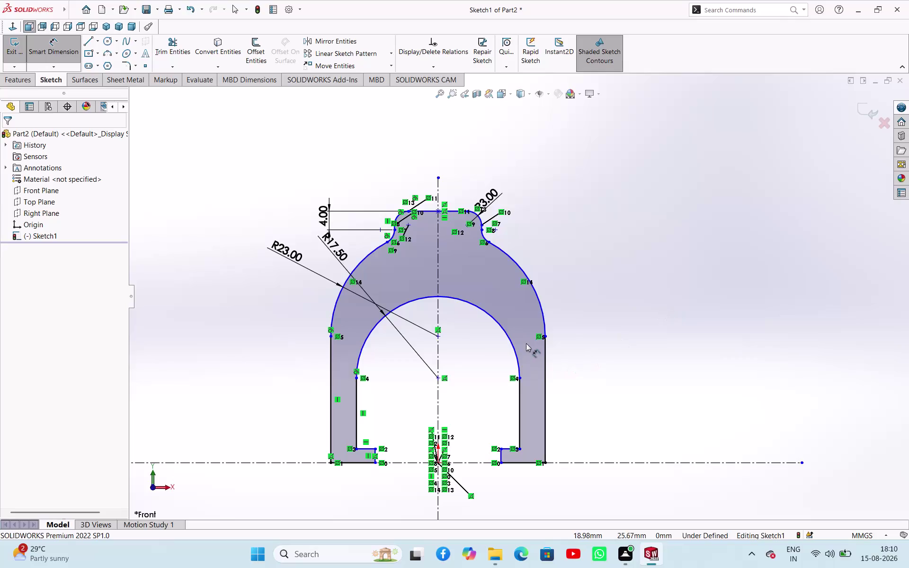
Try dimensioning the outer and inner arc radii, discarding both redundant driven dimensions.
click(540, 300)
click(666, 236)
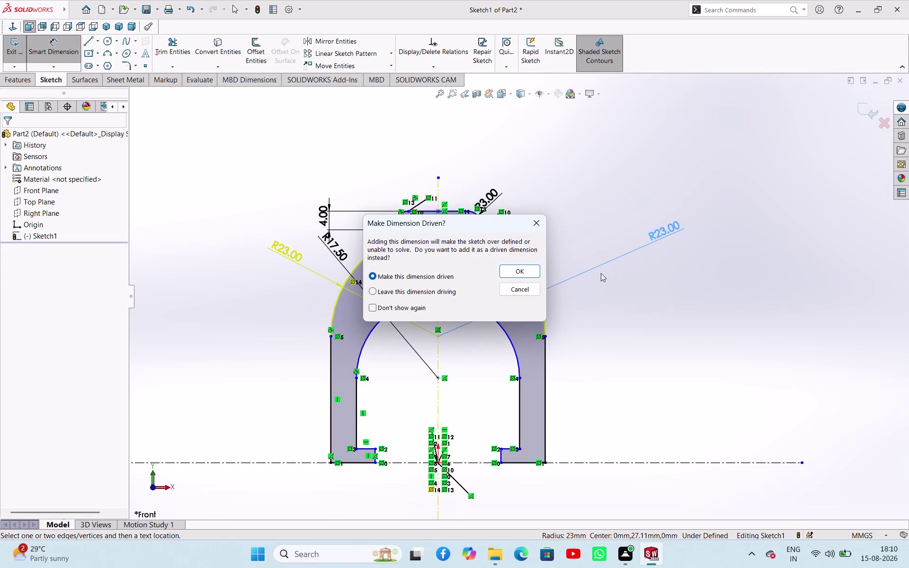
click(520, 291)
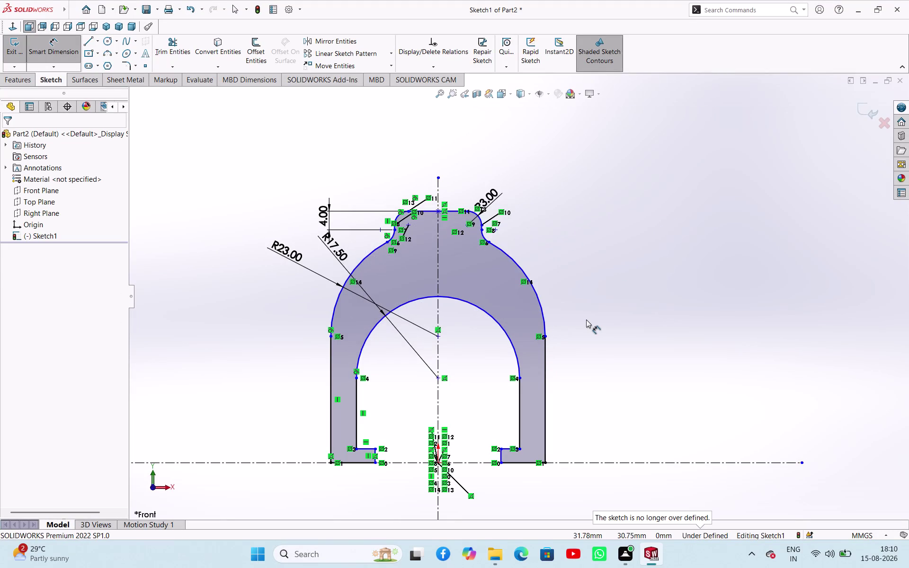
click(500, 326)
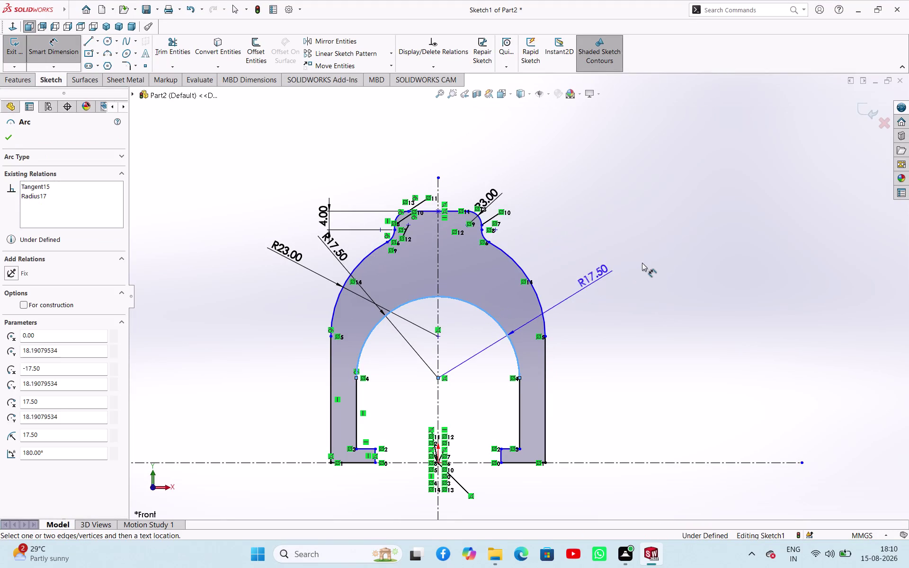
click(647, 259)
click(535, 222)
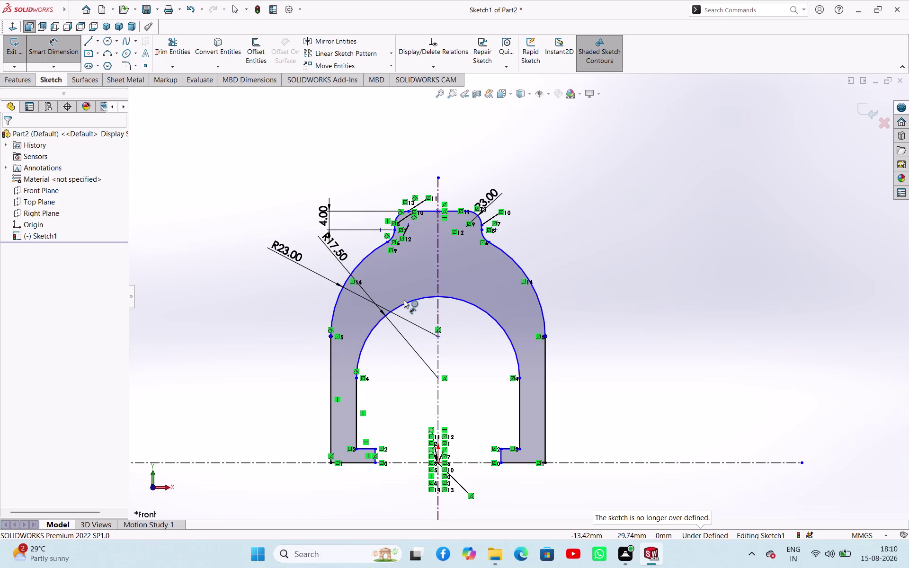
Add a 54 mm height dimension from the flat top edge to the baseline.
click(451, 209)
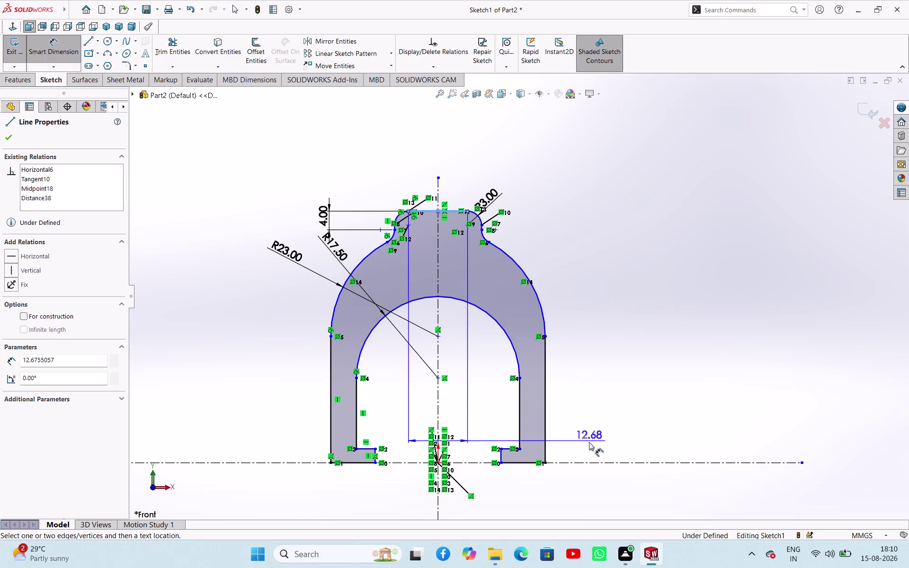
click(593, 462)
click(618, 354)
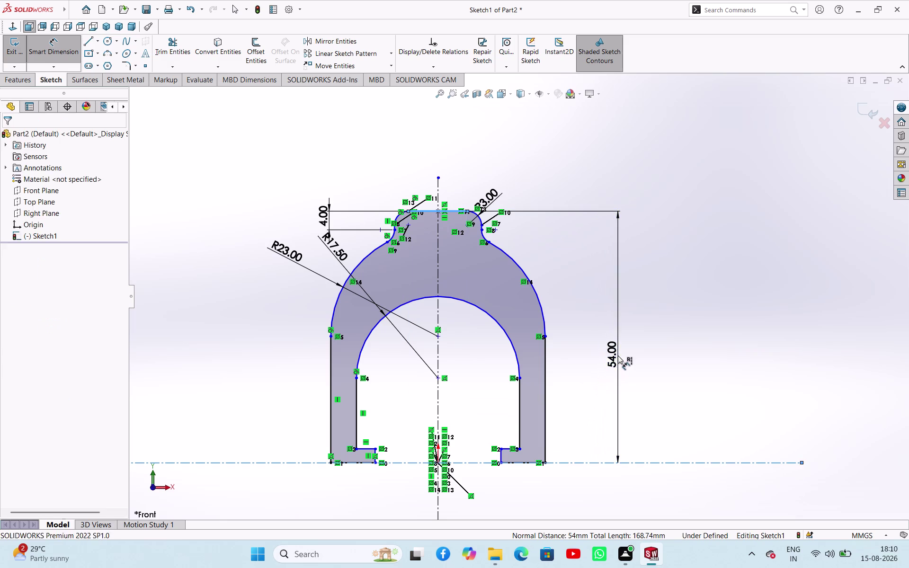
click(582, 343)
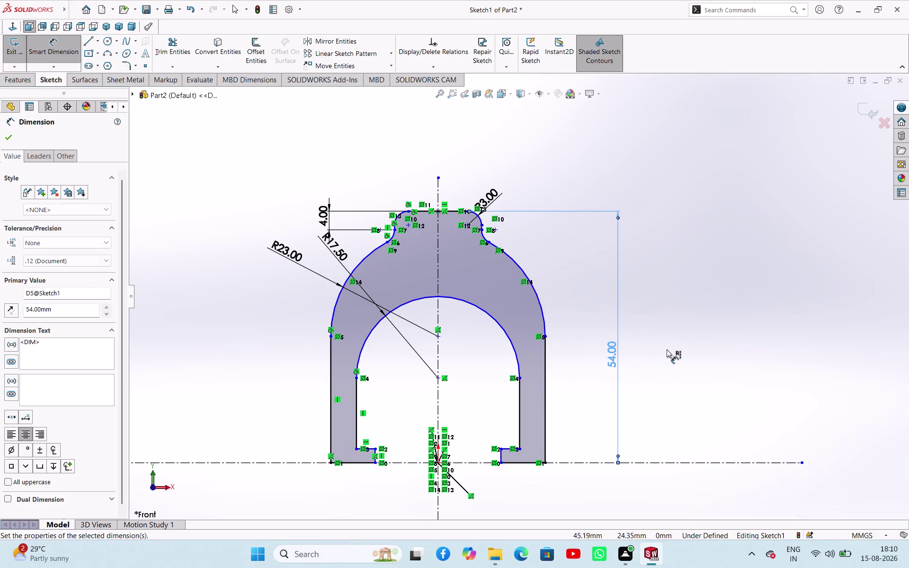
click(670, 347)
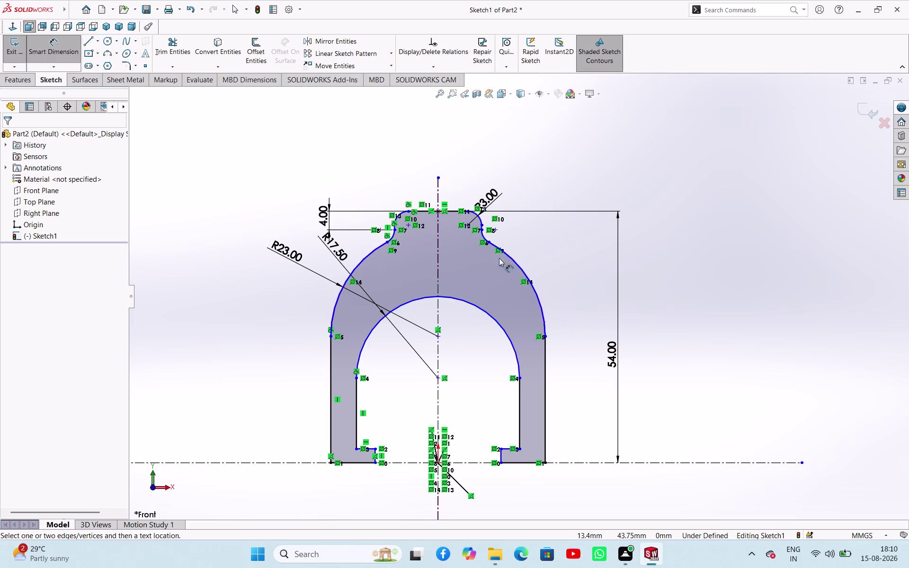
scroll(down, 3)
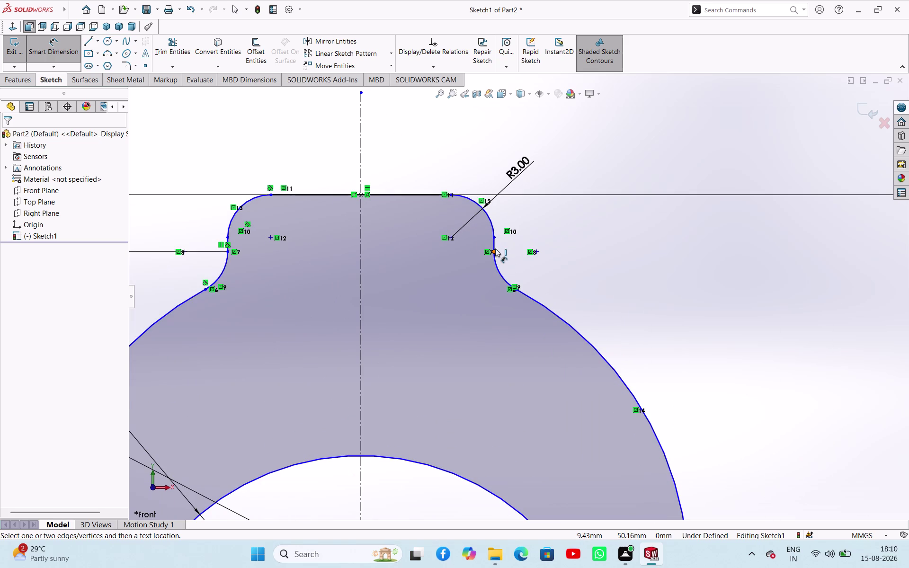
scroll(up, 3)
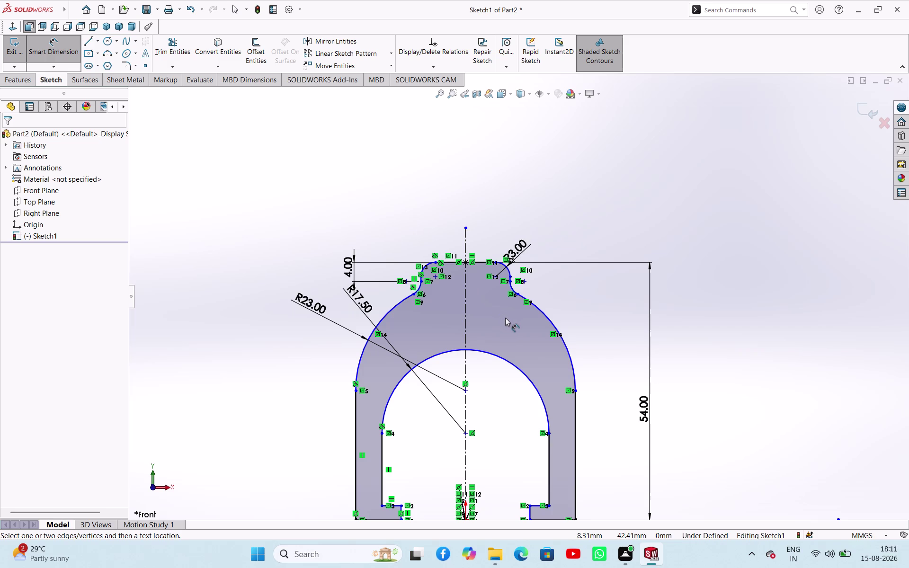
scroll(down, 3)
scroll(up, 3)
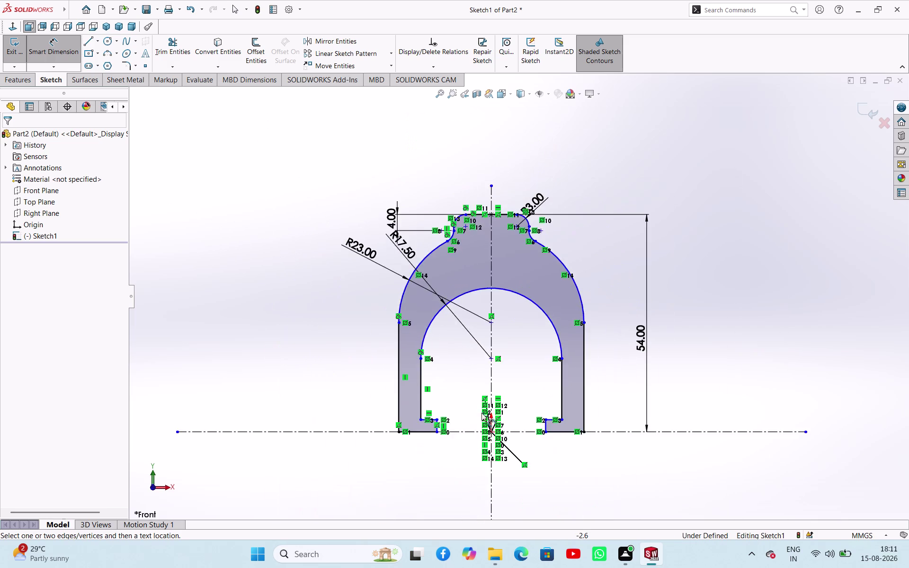
scroll(up, 3)
scroll(down, 3)
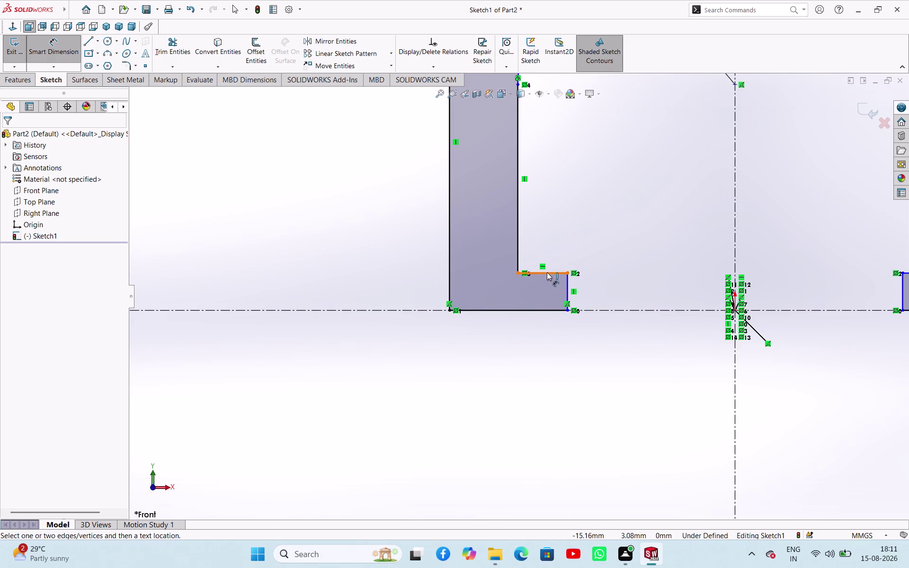
Dimension the left foot's height as 3 mm from its top edge to the baseline.
click(547, 272)
click(533, 311)
click(367, 276)
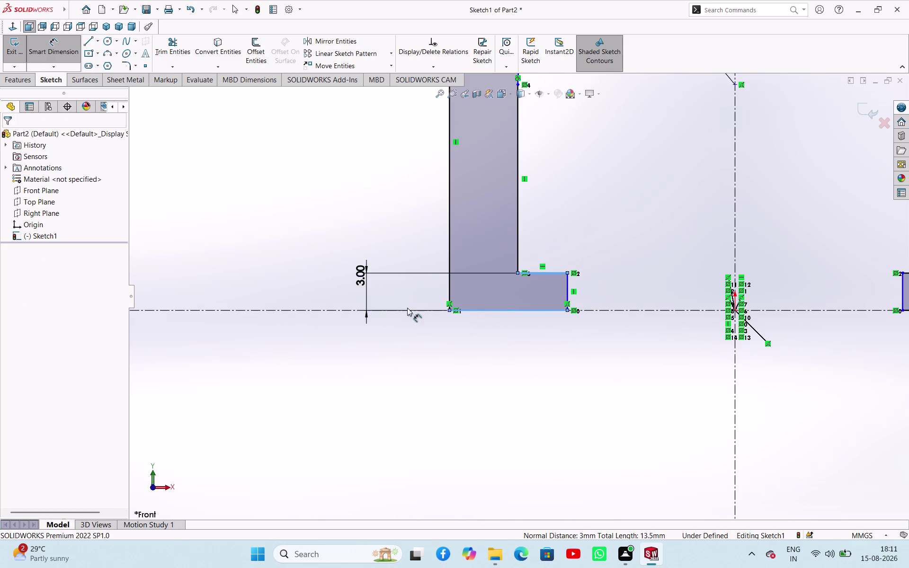
click(321, 258)
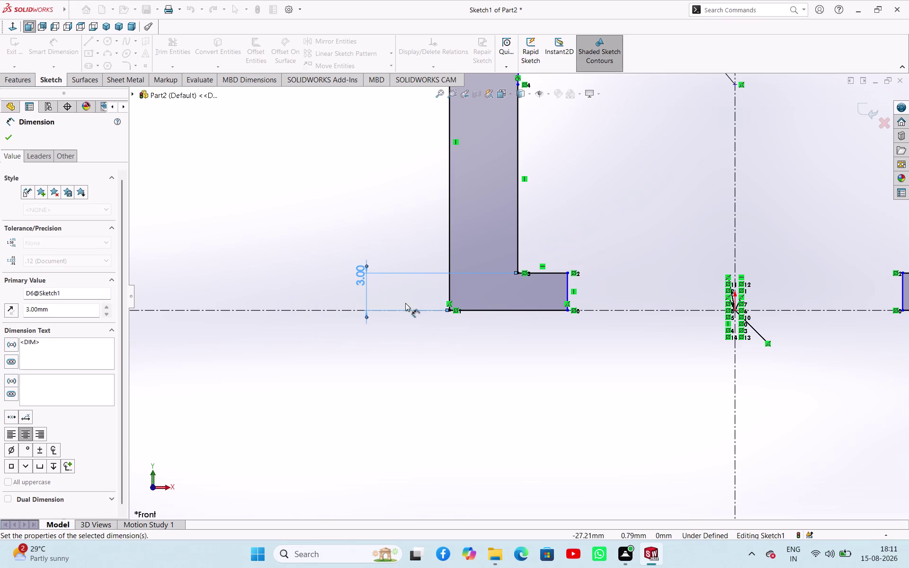
click(567, 290)
Dimension the left foot's width as 4 mm below the foot.
click(516, 247)
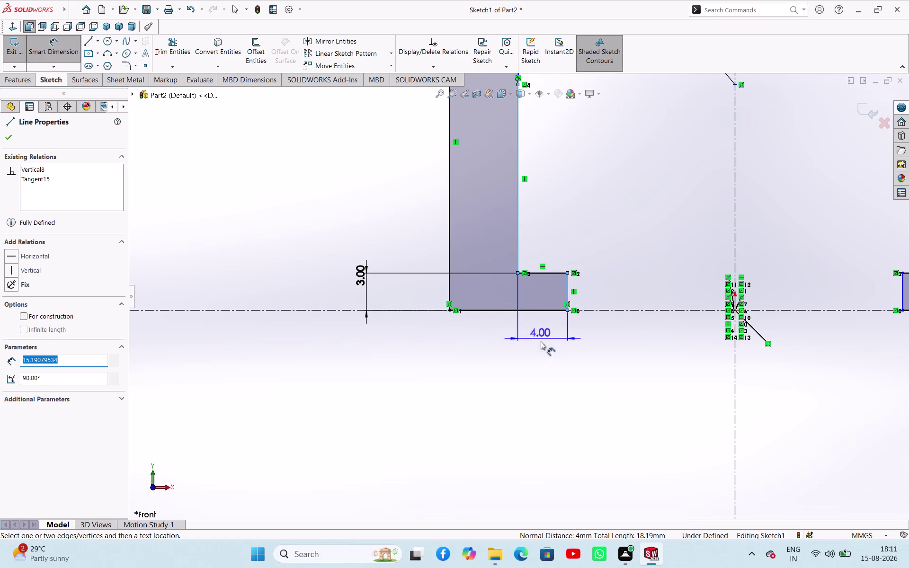
click(543, 349)
click(505, 334)
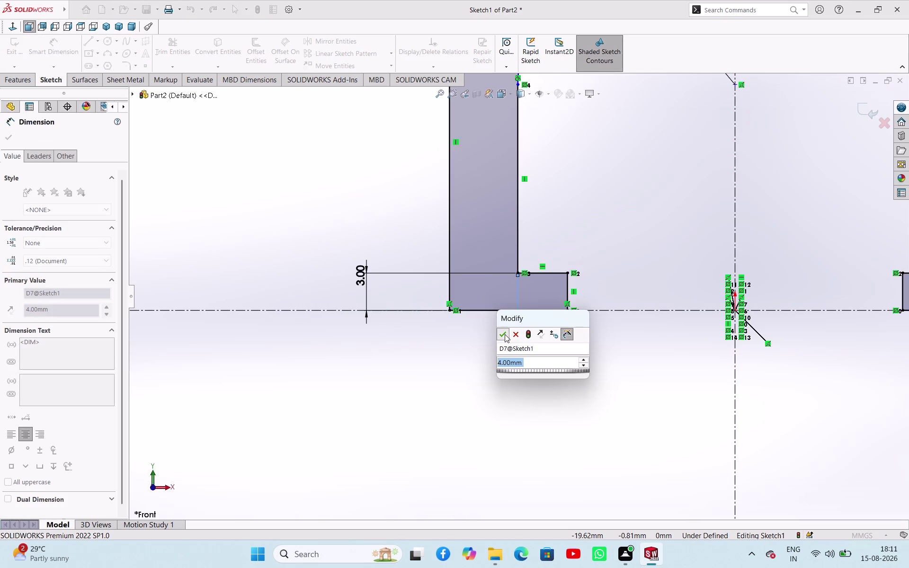
click(517, 256)
Try the 5.50 leg thickness dimension and discard it as redundant.
click(448, 238)
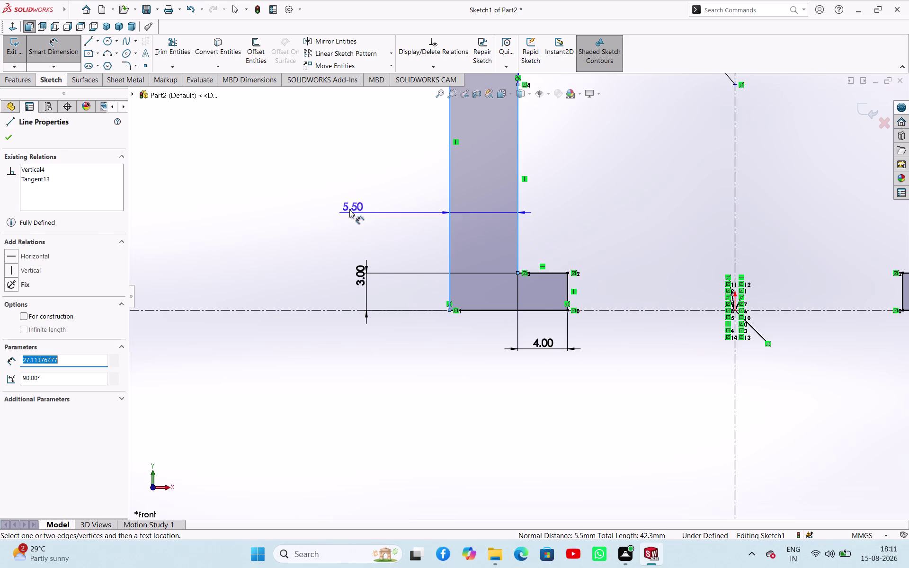
click(350, 209)
click(544, 225)
scroll(up, 3)
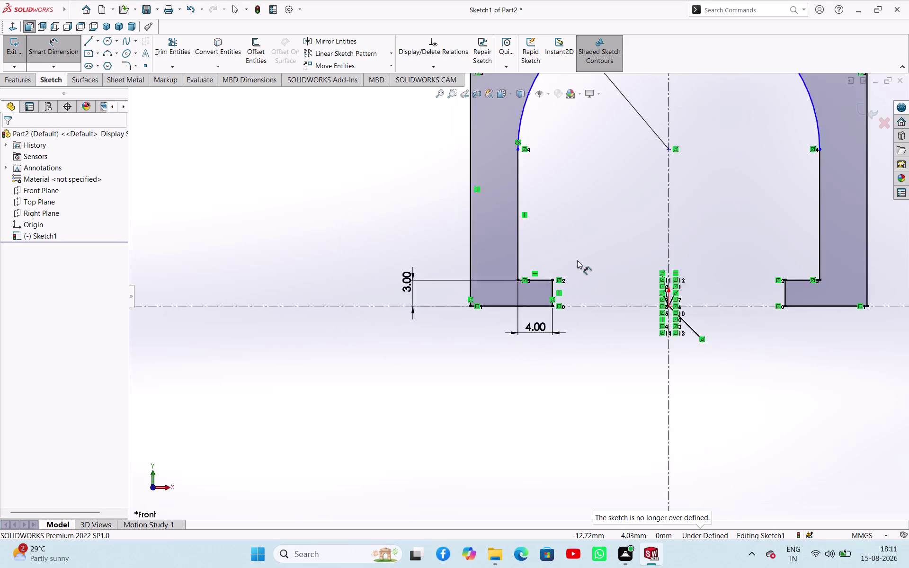
scroll(up, 3)
scroll(down, 3)
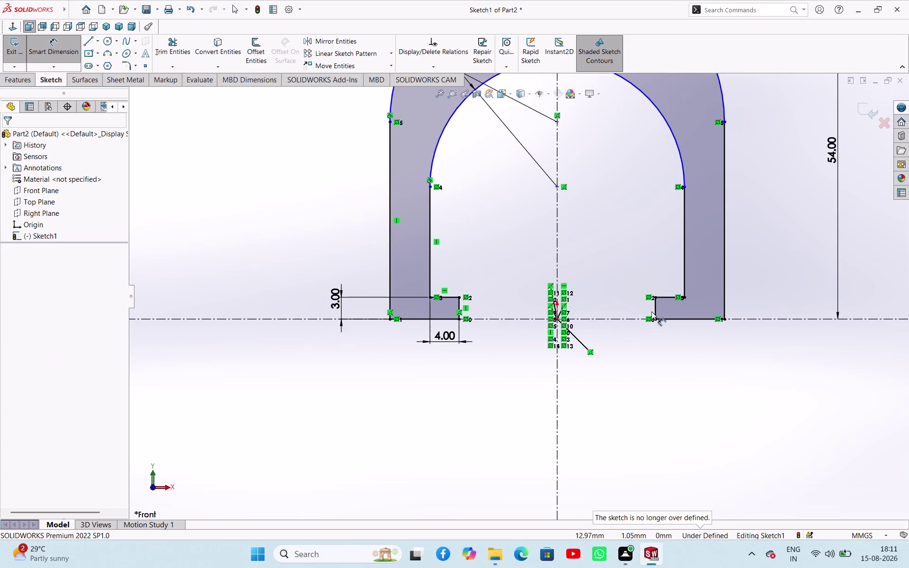
click(656, 309)
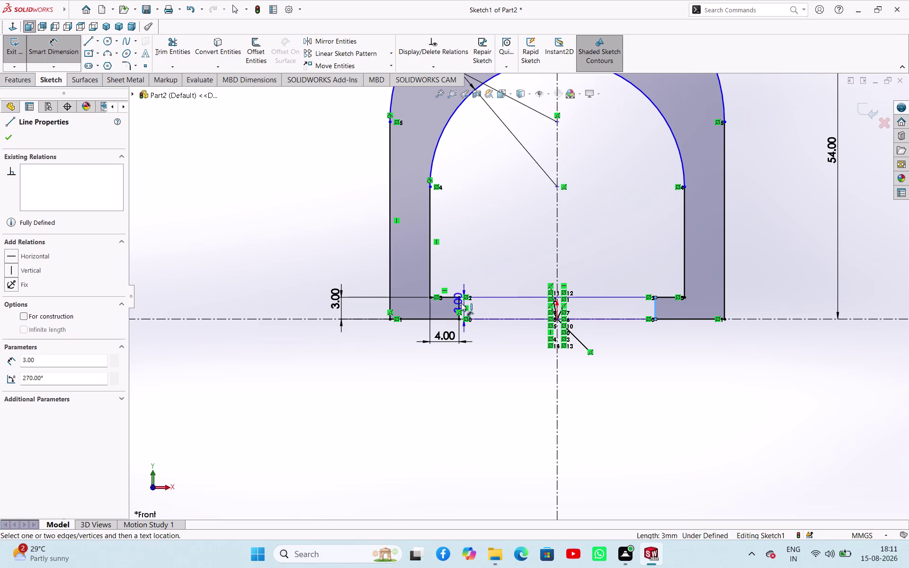
click(461, 303)
click(591, 368)
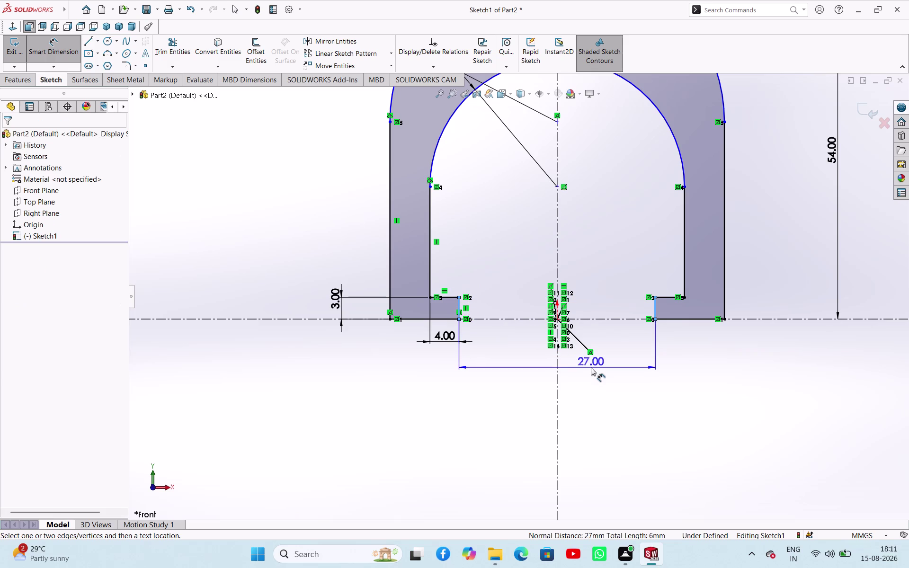
click(534, 226)
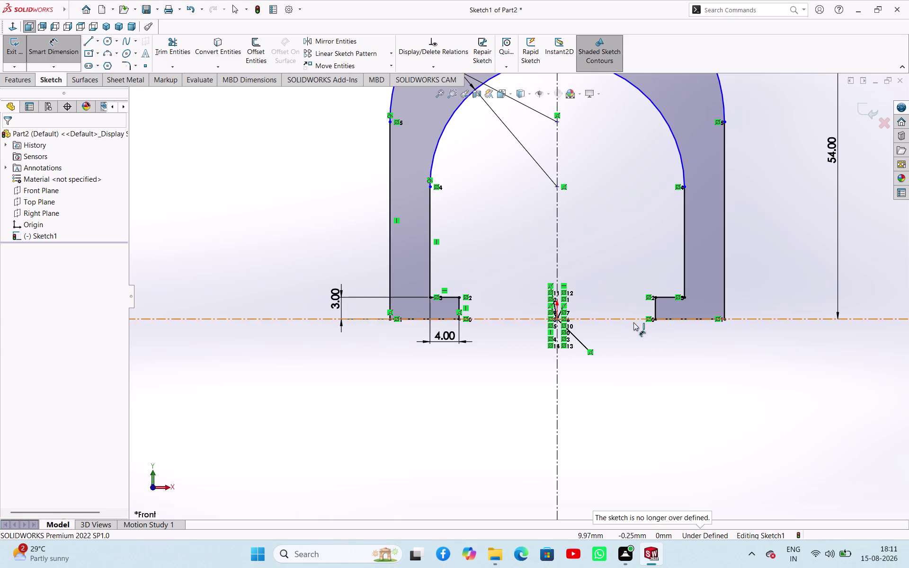
click(723, 308)
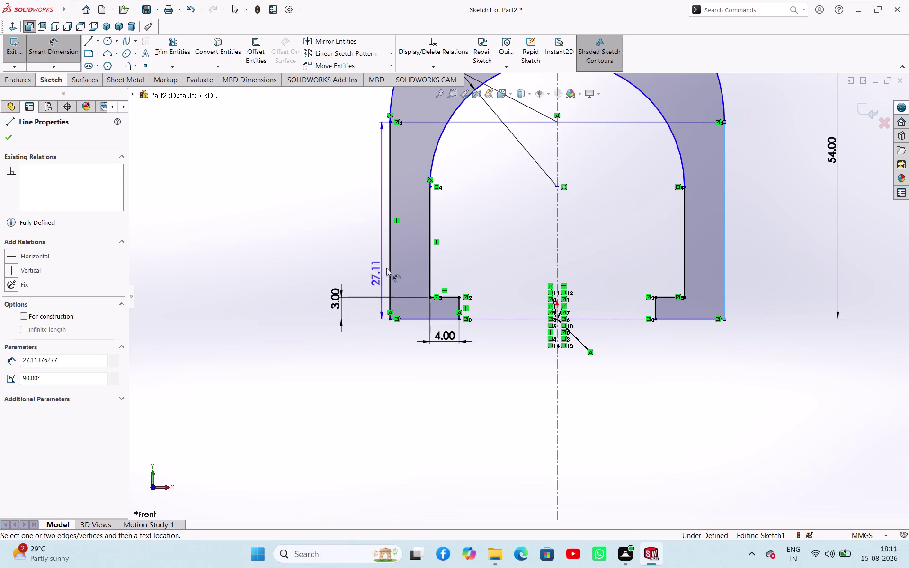
click(392, 264)
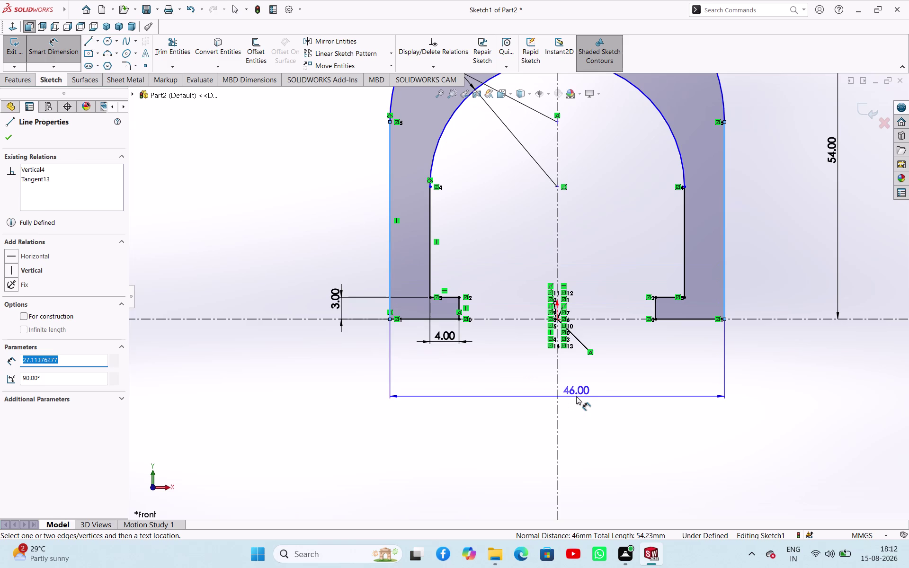
click(576, 396)
click(536, 231)
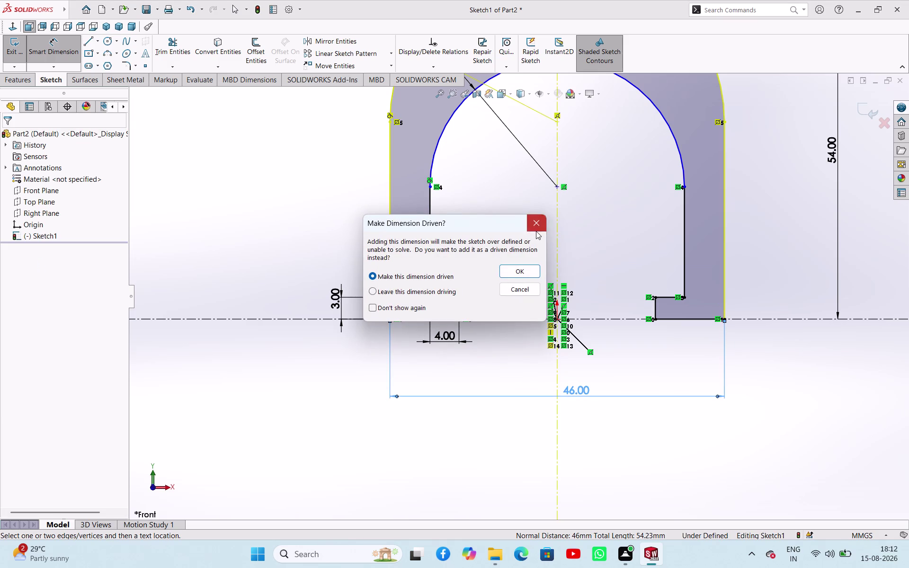
scroll(up, 3)
scroll(up, 3)
scroll(down, 3)
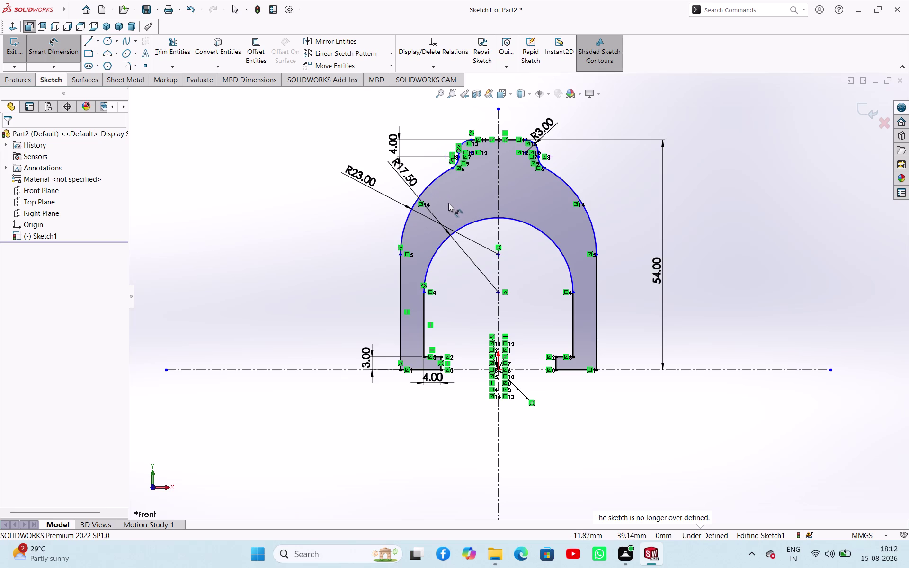
scroll(down, 3)
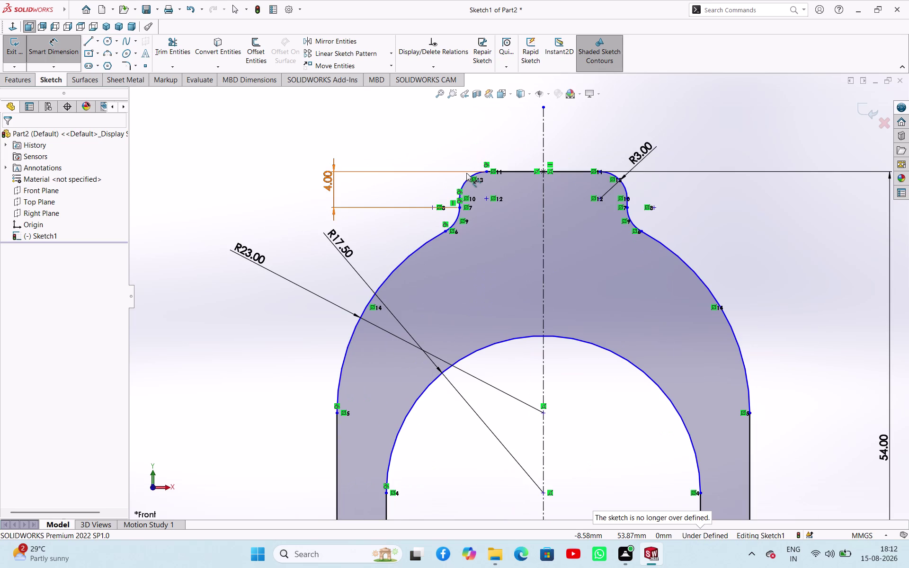
scroll(down, 3)
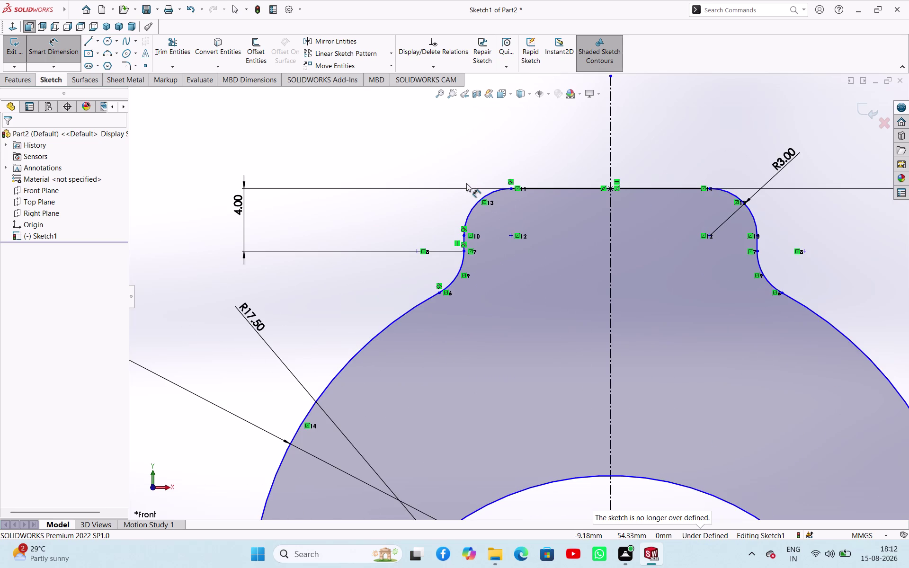
scroll(down, 3)
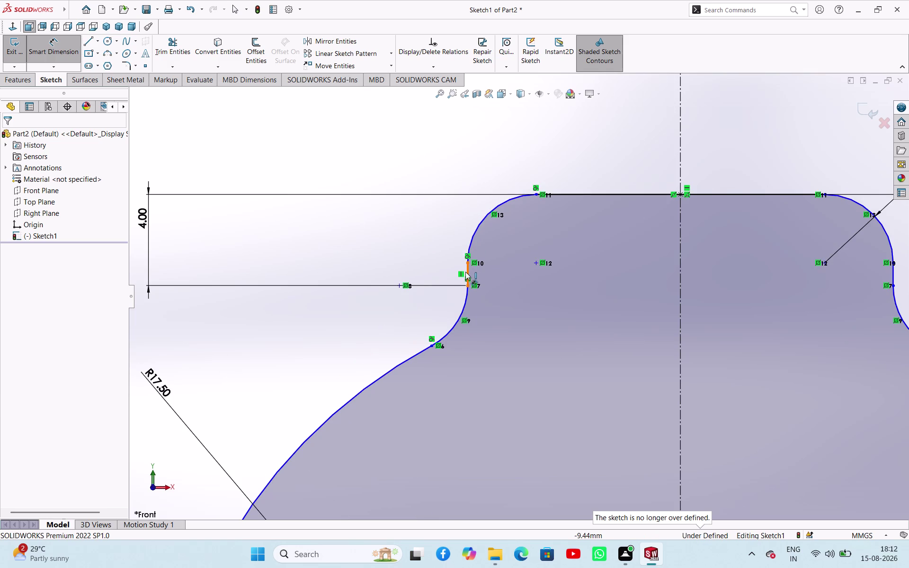
click(465, 272)
right_click(386, 213)
click(402, 223)
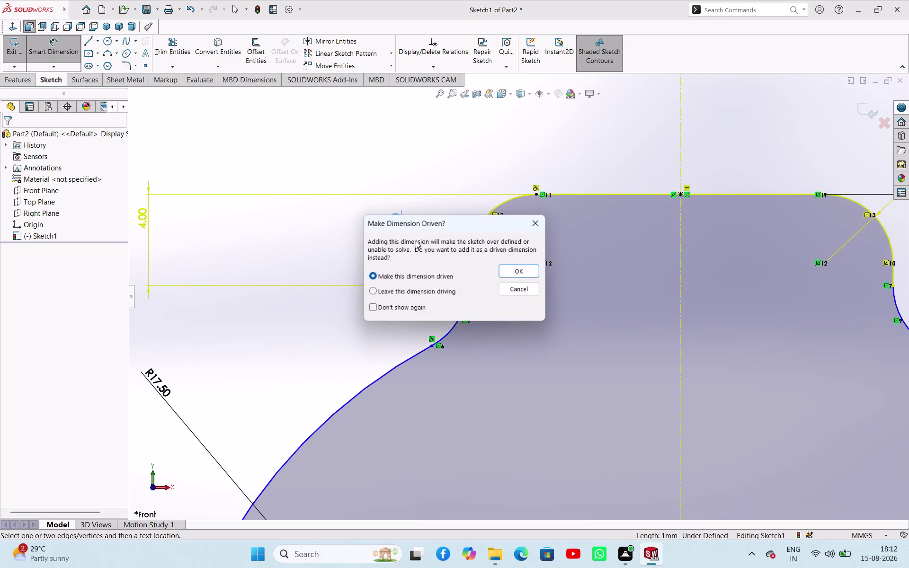
click(537, 227)
scroll(up, 3)
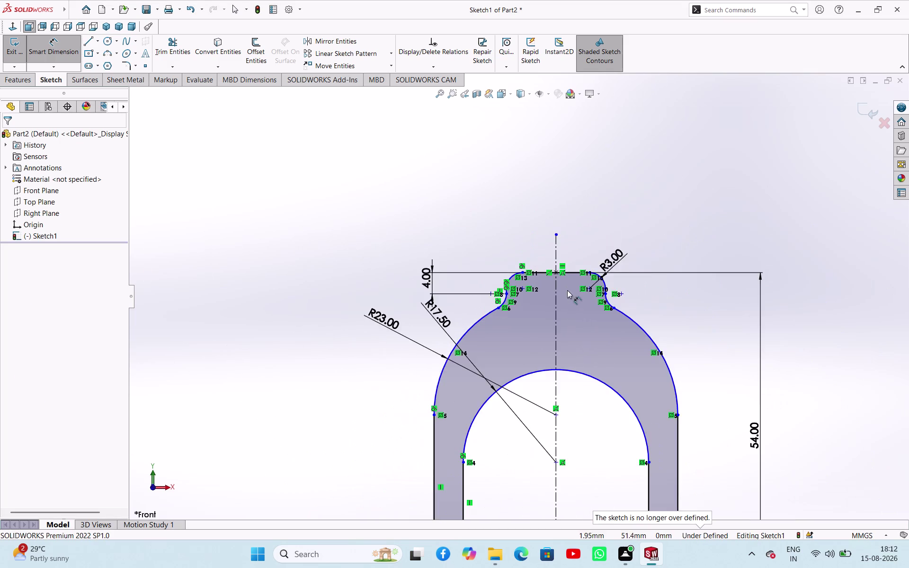
scroll(down, 3)
scroll(up, 3)
click(574, 373)
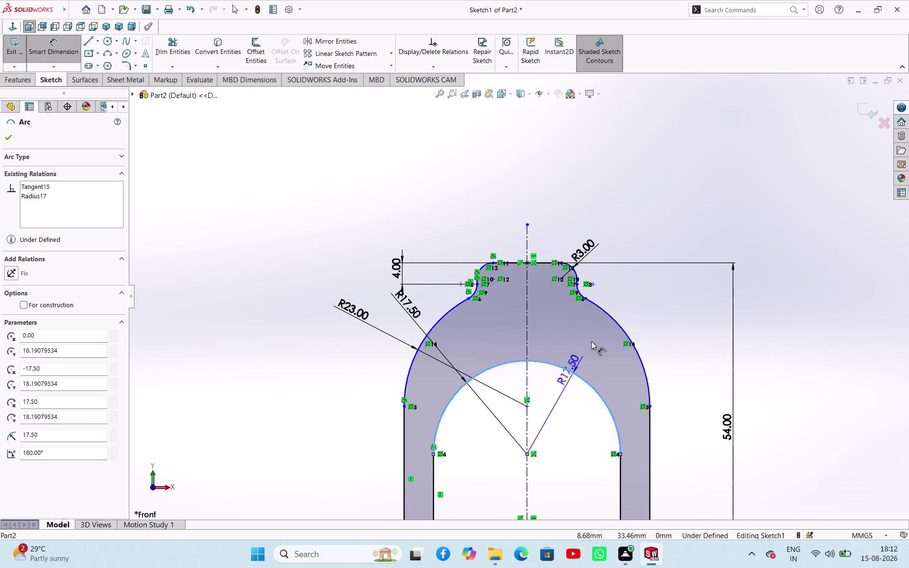
key(Escape)
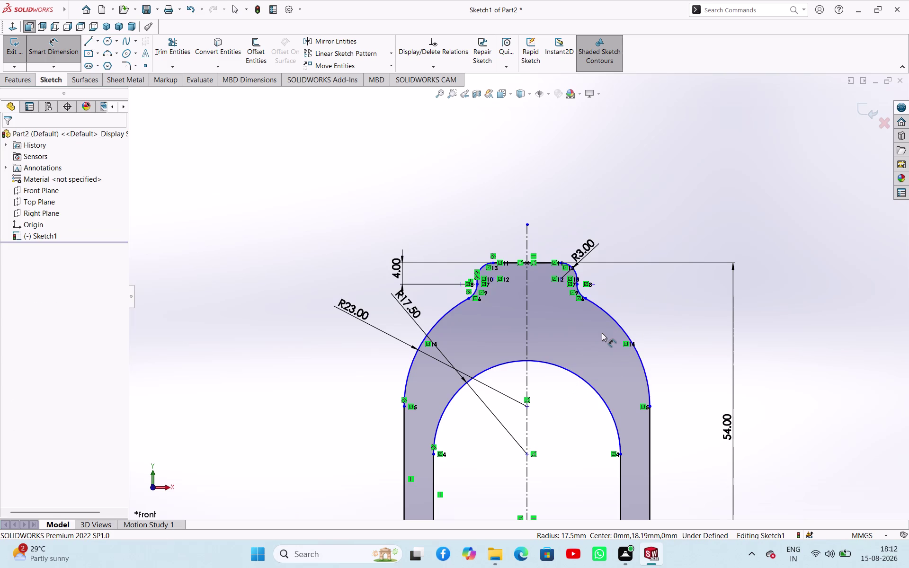
scroll(up, 3)
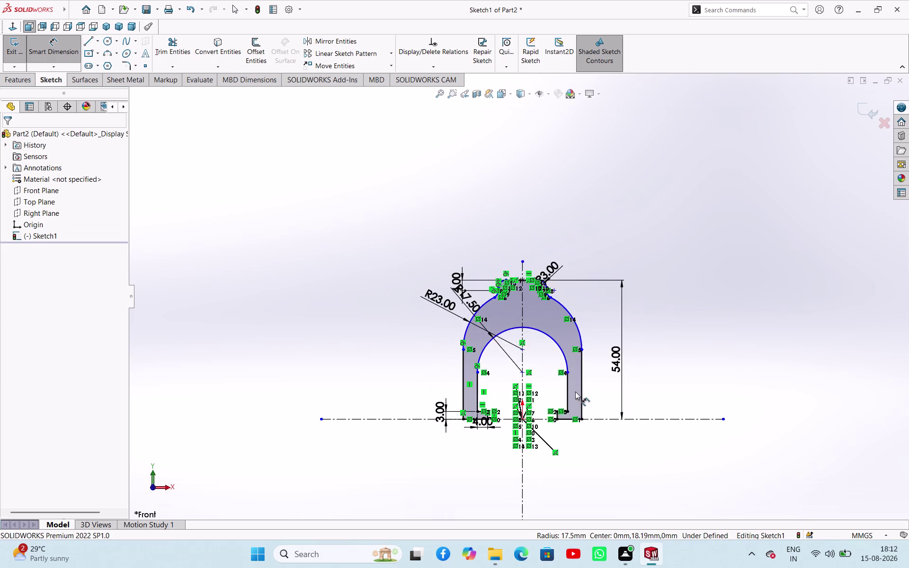
scroll(down, 3)
click(569, 364)
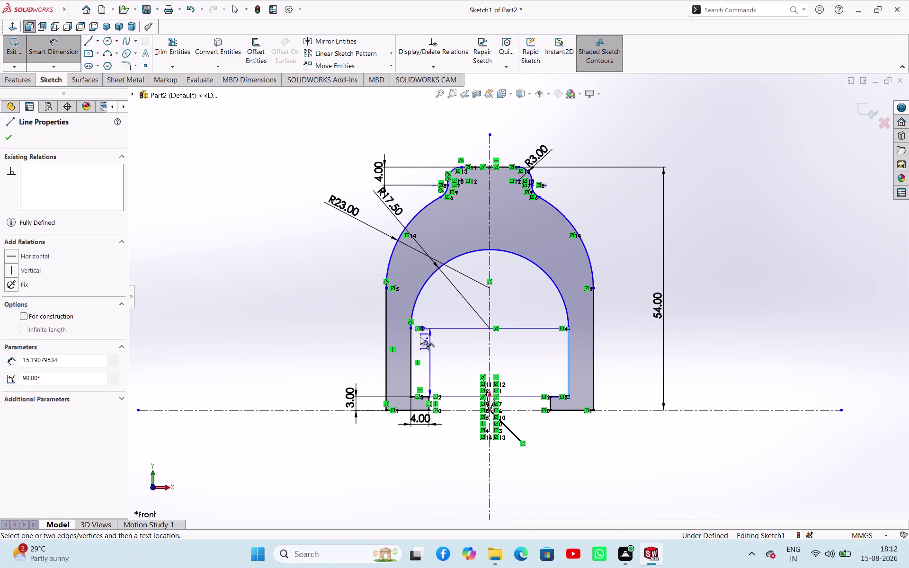
click(409, 337)
click(501, 346)
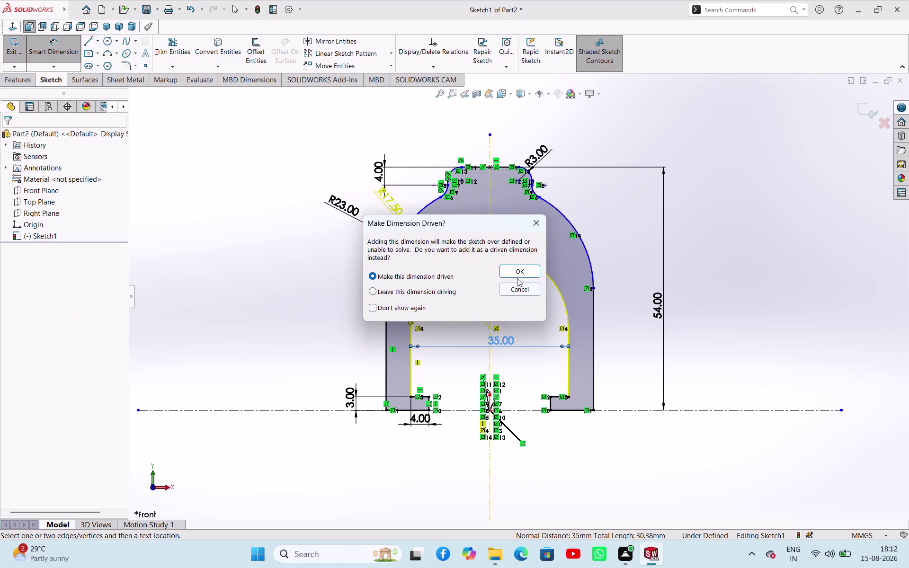
click(522, 293)
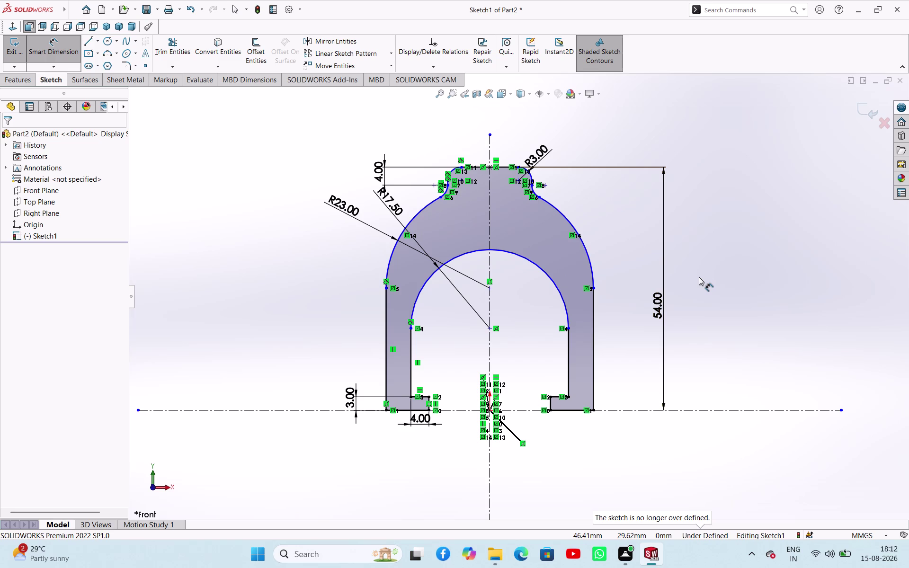
middle_drag(708, 304, 710, 331)
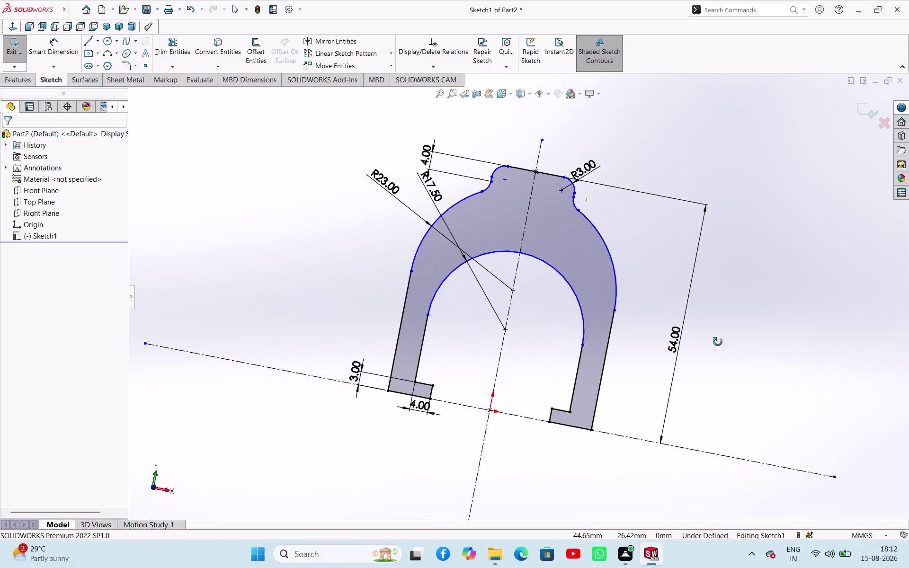
middle_drag(710, 332, 734, 378)
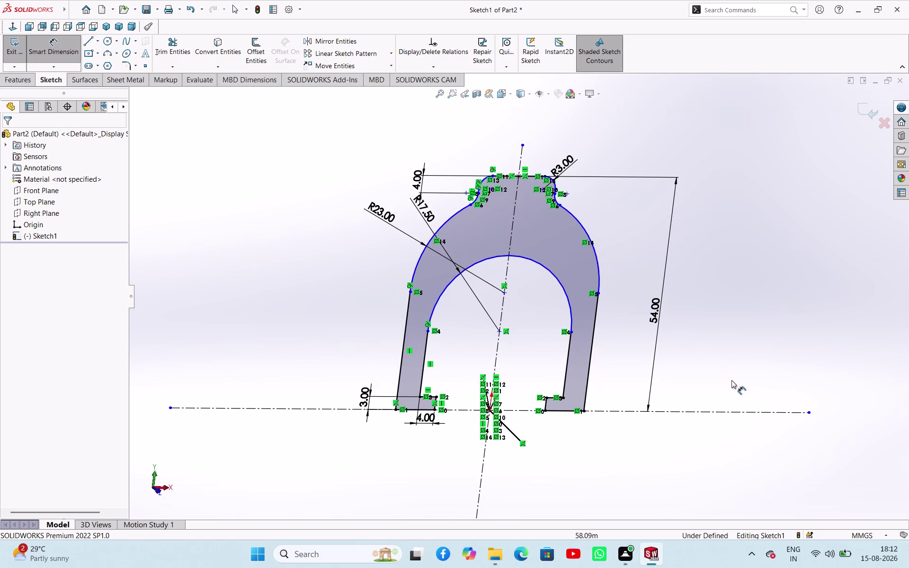